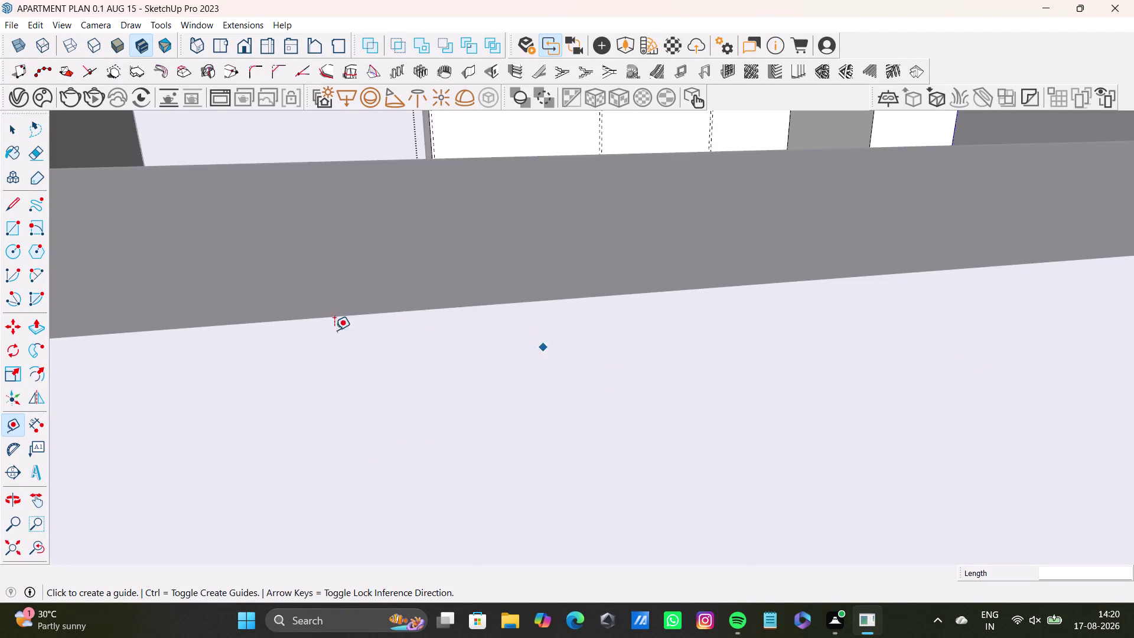
Leave the guide tool and orbit and zoom around to face the wardrobe's front.
scroll(down, 3)
key(space)
middle_drag(469, 237, 452, 432)
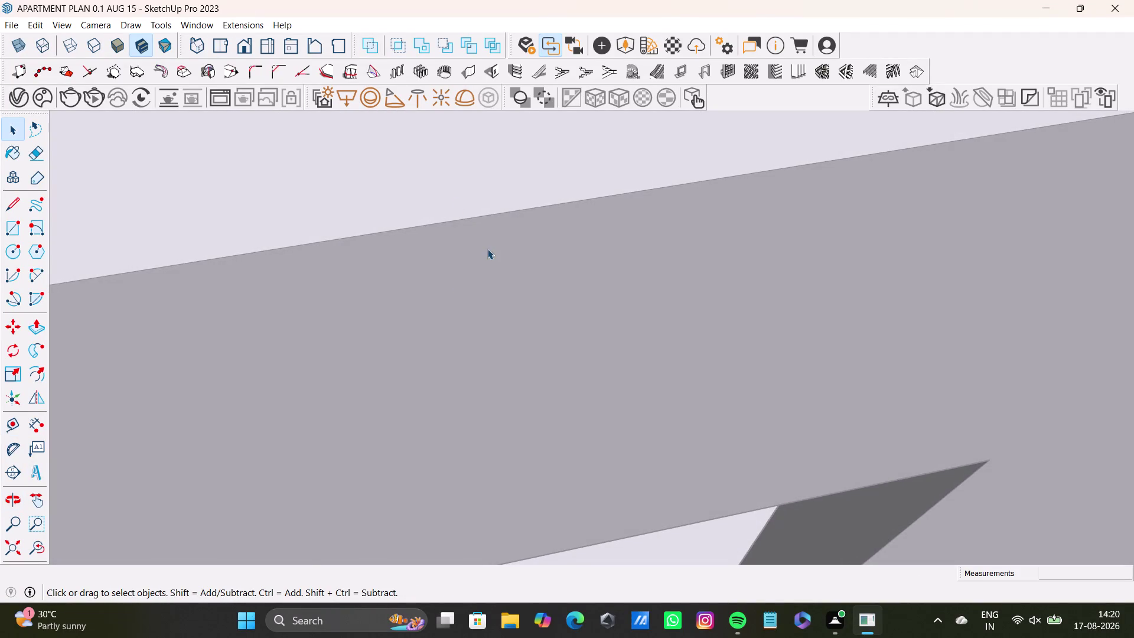
scroll(down, 3)
click(15, 544)
scroll(down, 3)
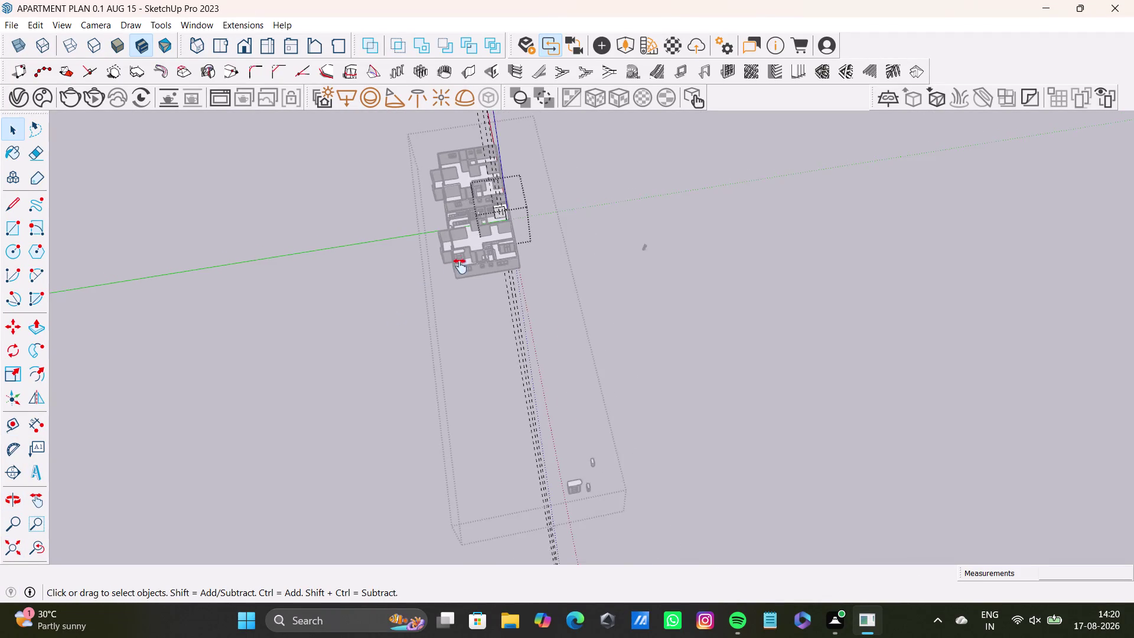
middle_drag(457, 262, 483, 498)
scroll(up, 3)
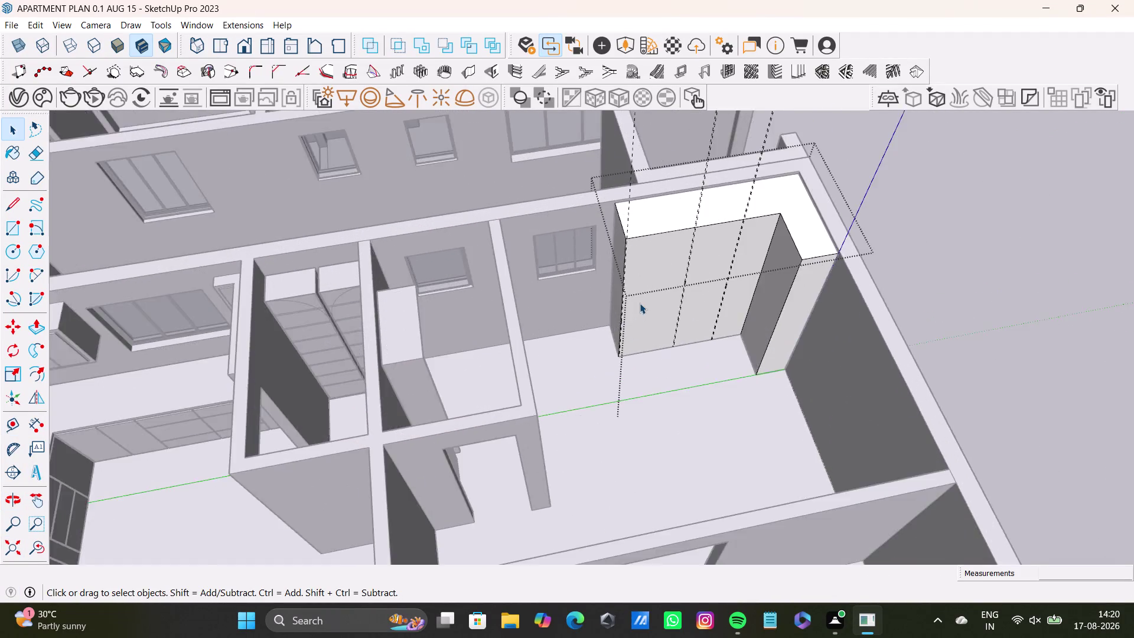
scroll(up, 3)
middle_drag(652, 307, 542, 307)
middle_drag(651, 304, 585, 182)
scroll(up, 3)
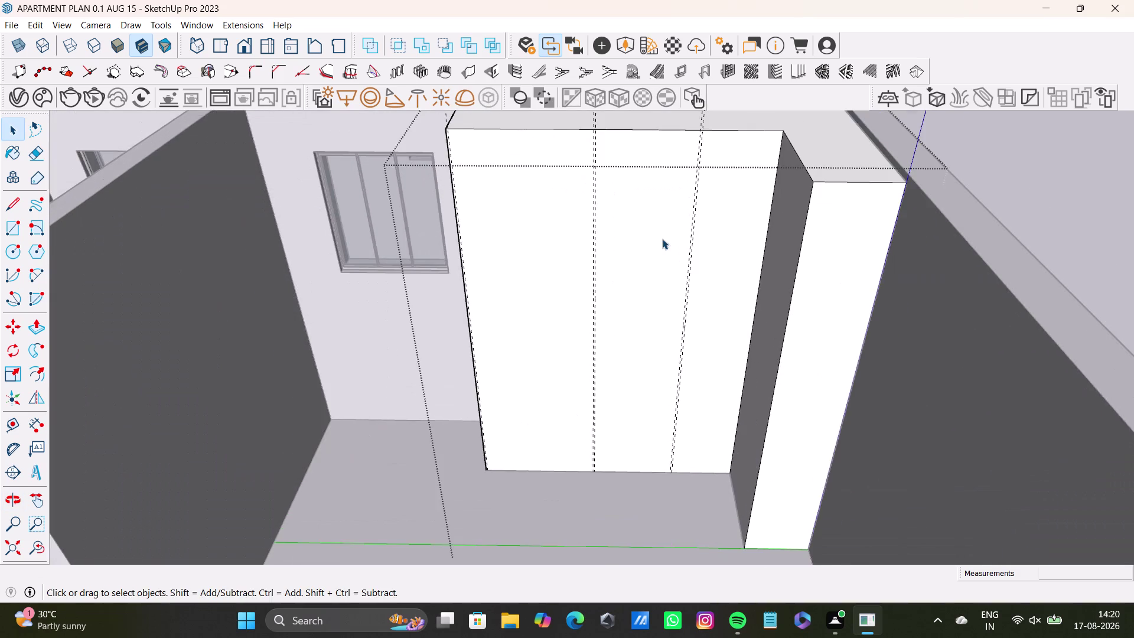
middle_drag(662, 239, 681, 336)
scroll(up, 3)
middle_drag(666, 355, 689, 324)
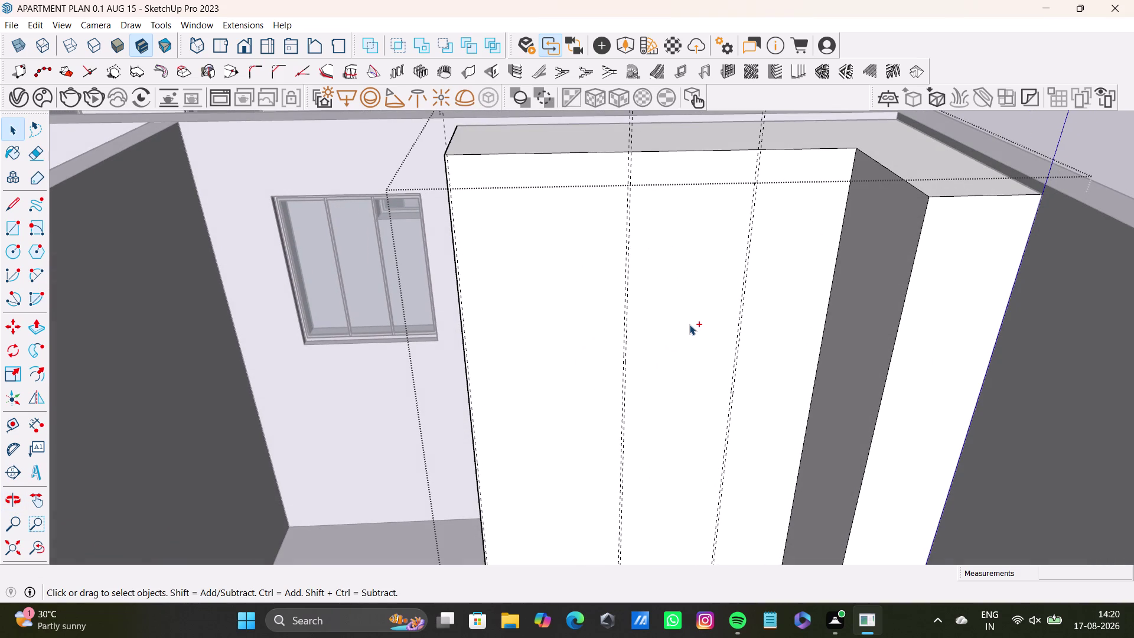
Undo the last five door guide lines on the wardrobe front.
key(ctrl+z)
key(ctrl+z)
key(ctrl+z)
key(ctrl+z)
key(ctrl+z)
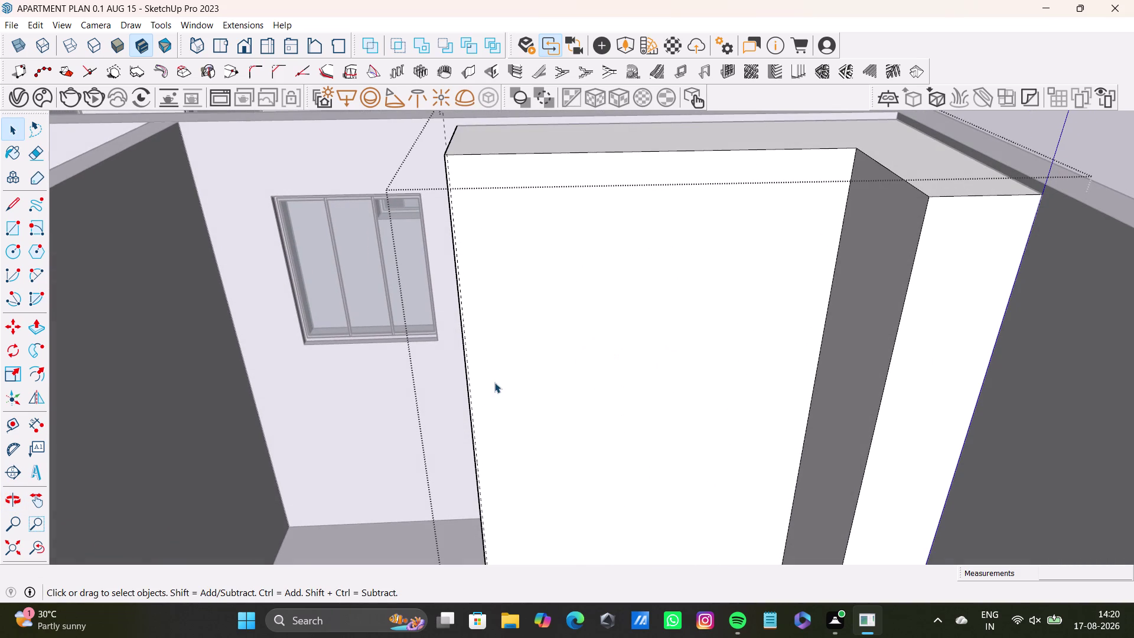
Zoom in close to the wardrobe's left edge.
drag(10, 427, 42, 423)
scroll(up, 3)
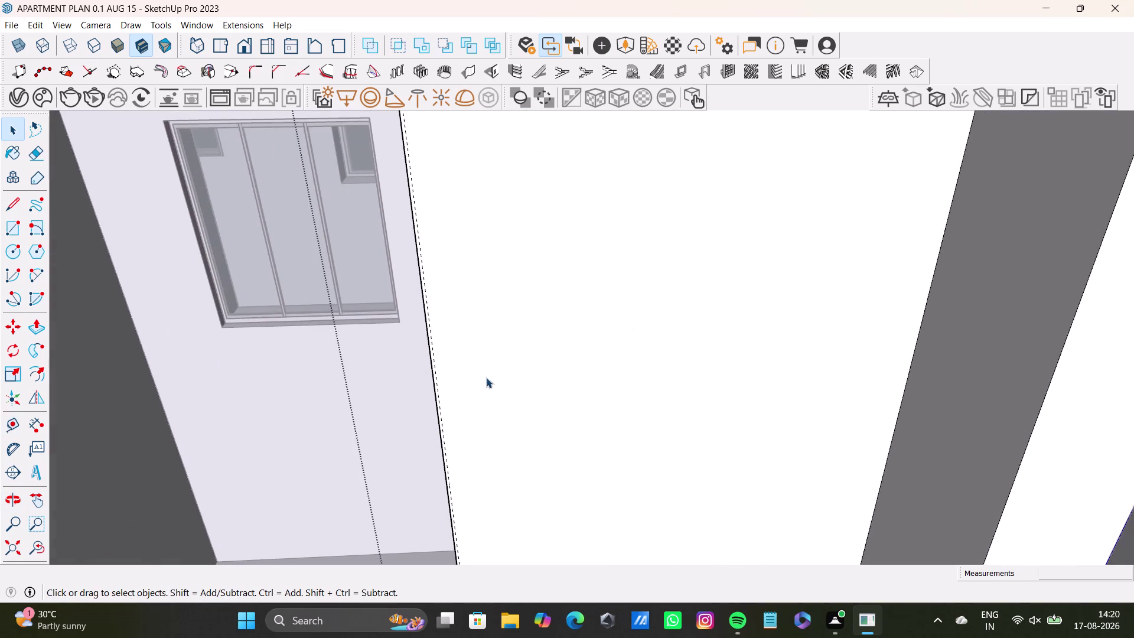
scroll(up, 3)
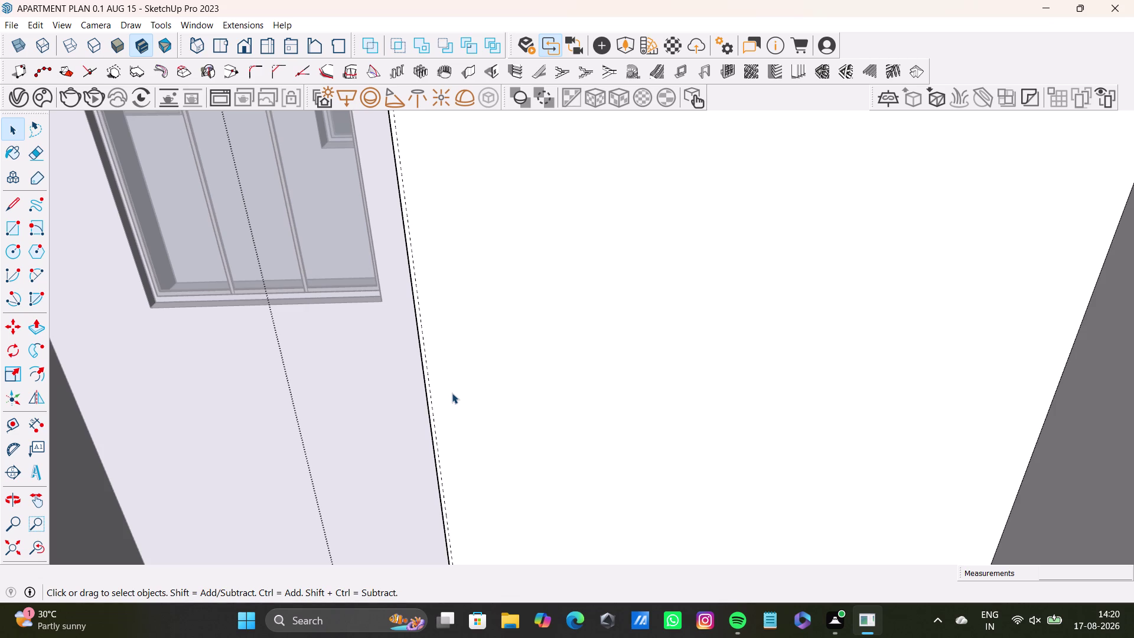
scroll(down, 3)
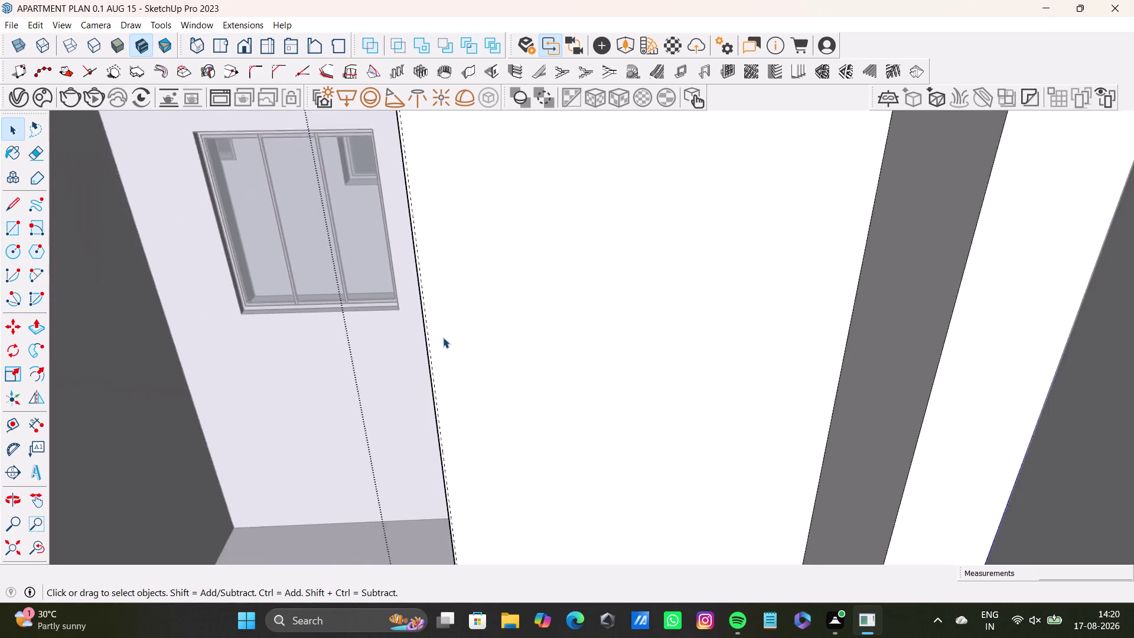
scroll(down, 3)
middle_drag(461, 350, 490, 362)
scroll(up, 3)
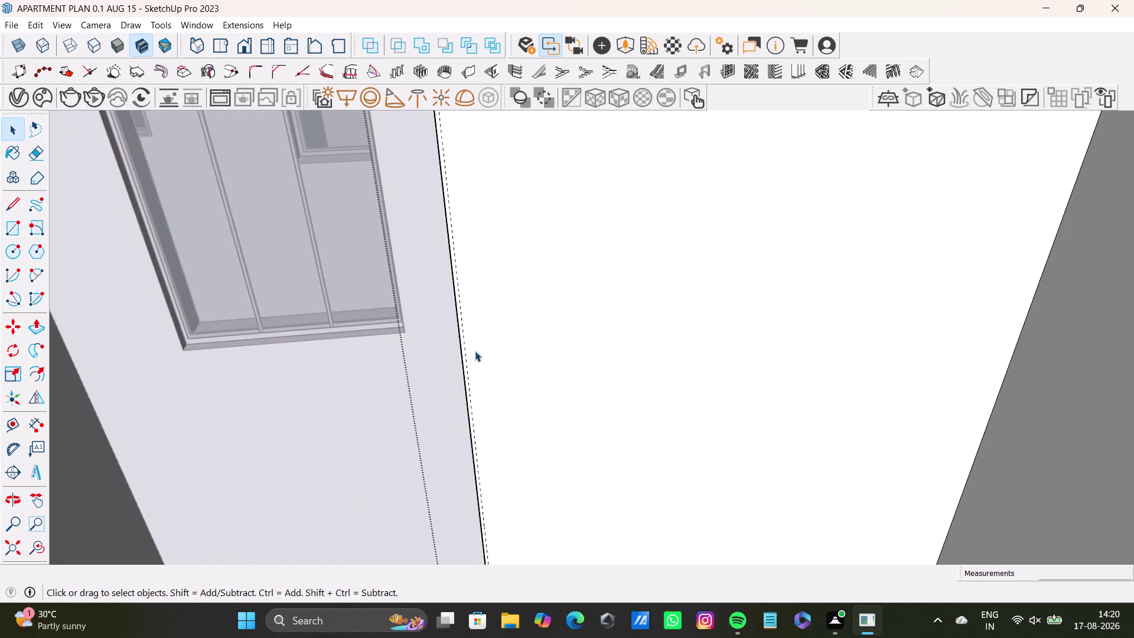
With Tape Measure, place a vertical guide on the front face from the left edge.
key(t)
click(464, 373)
scroll(down, 3)
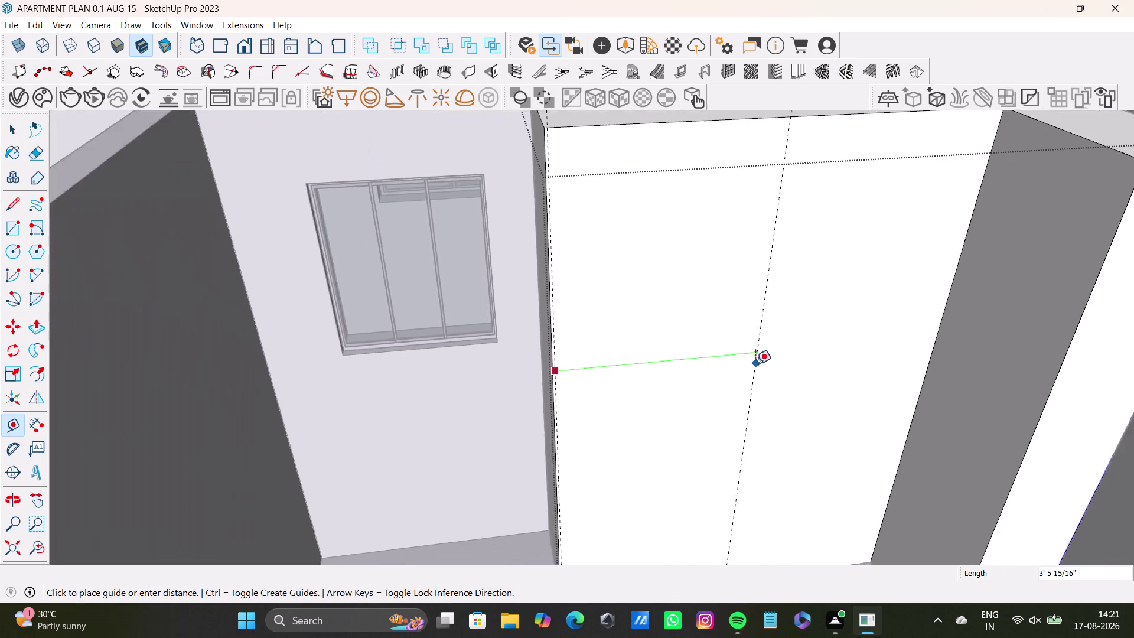
scroll(down, 3)
middle_drag(761, 366, 703, 377)
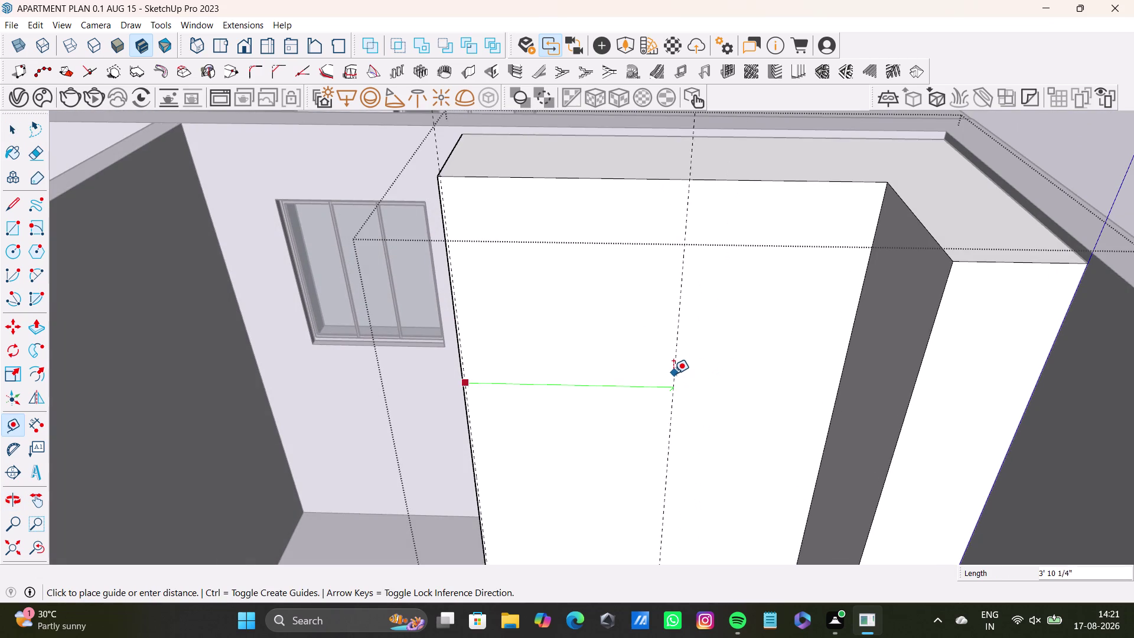
click(672, 373)
Offset a guide 0.5" in from the wardrobe front's right edge.
click(838, 386)
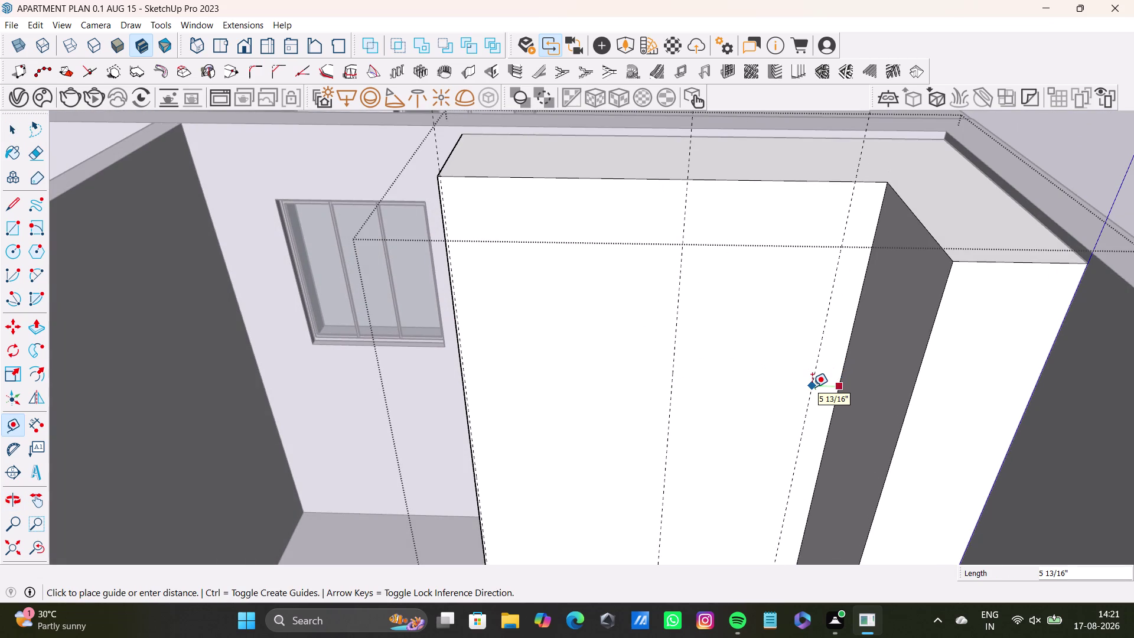
text(0,)
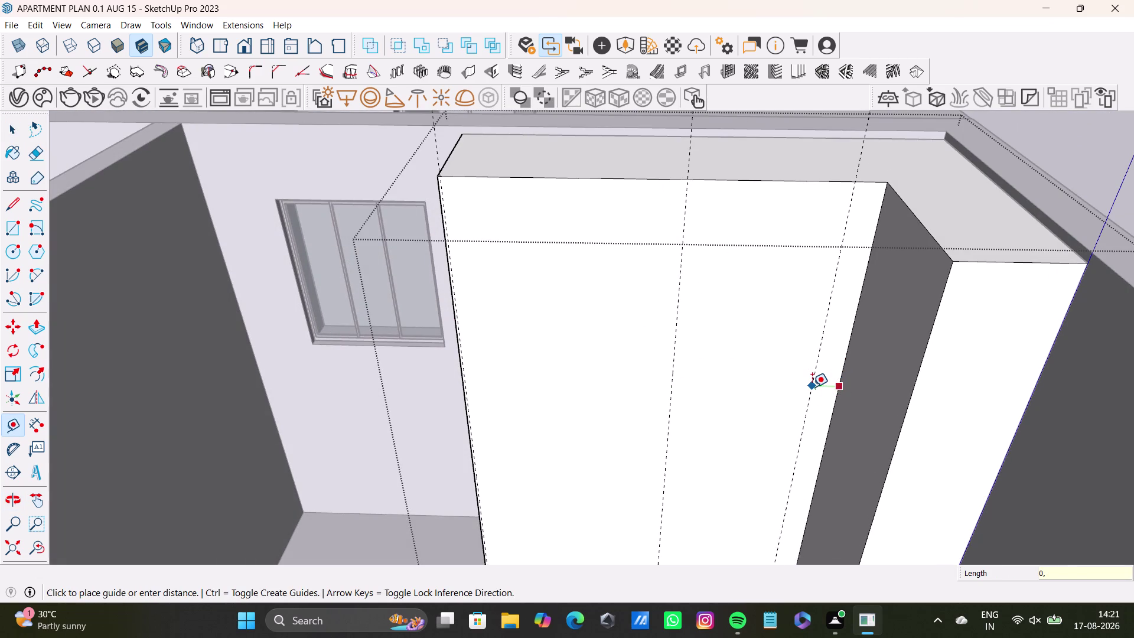
key(BackSpace)
text(.5)
key(shift+quotedbl)
key(Return)
Orbit around the wardrobe and undo the last two guide operations.
middle_drag(757, 345, 772, 312)
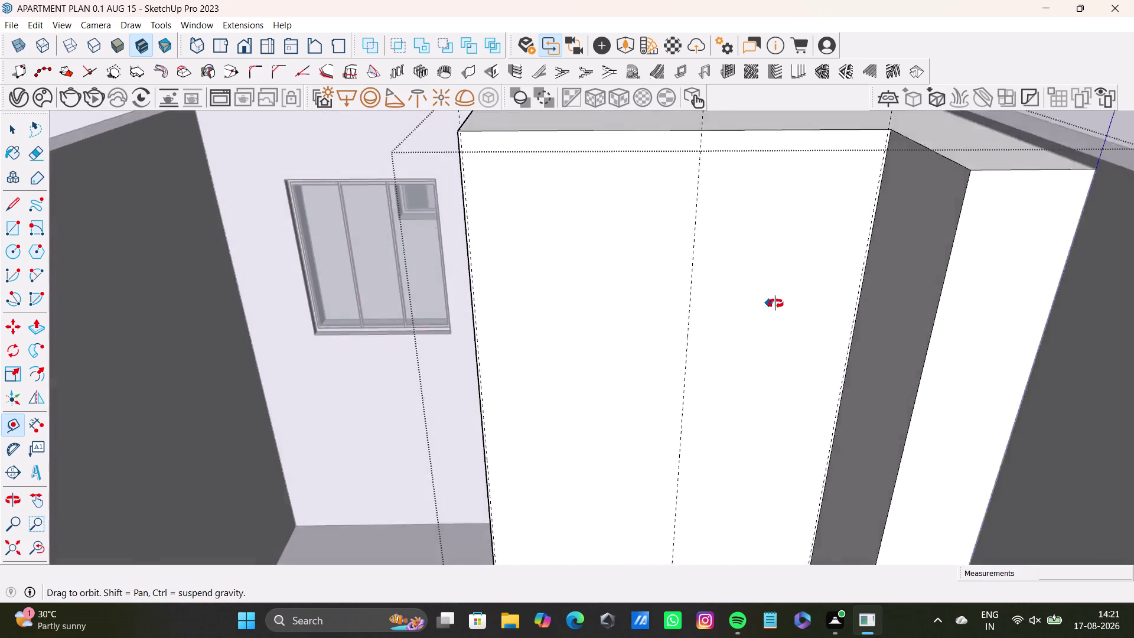
middle_drag(772, 313, 760, 322)
scroll(down, 3)
middle_drag(725, 321, 677, 279)
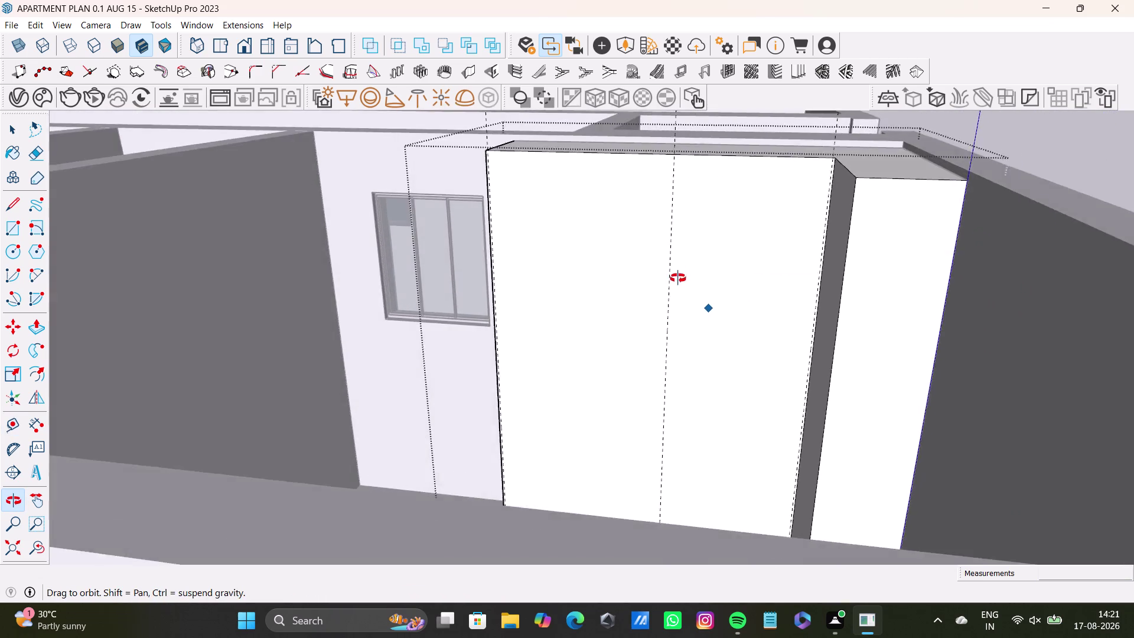
middle_drag(678, 280, 663, 294)
key(ctrl+z)
key(ctrl+z)
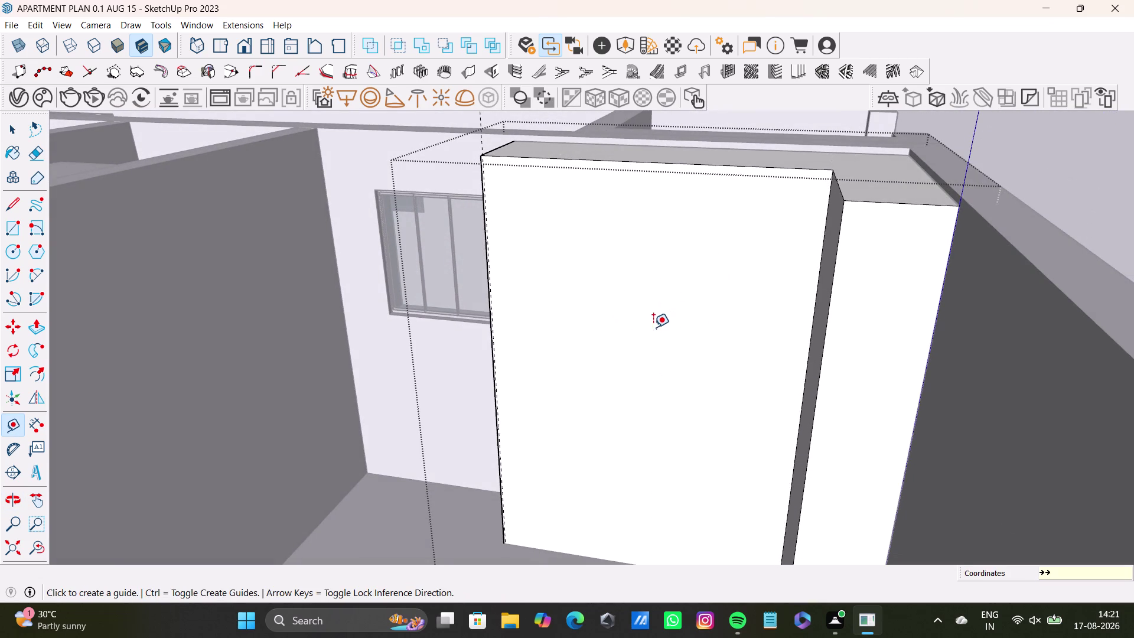
scroll(up, 3)
Pull a new guide in from the wardrobe's left edge and check it on the front.
drag(495, 353, 503, 354)
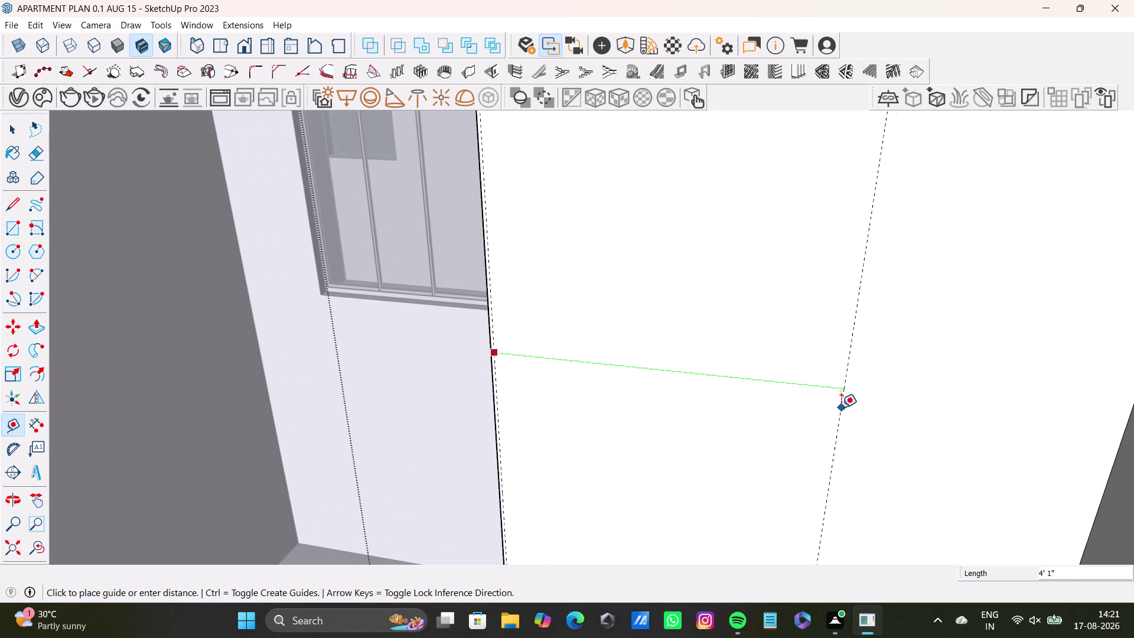
scroll(down, 3)
scroll(down, 3)
middle_drag(768, 407, 699, 327)
middle_drag(703, 343, 723, 405)
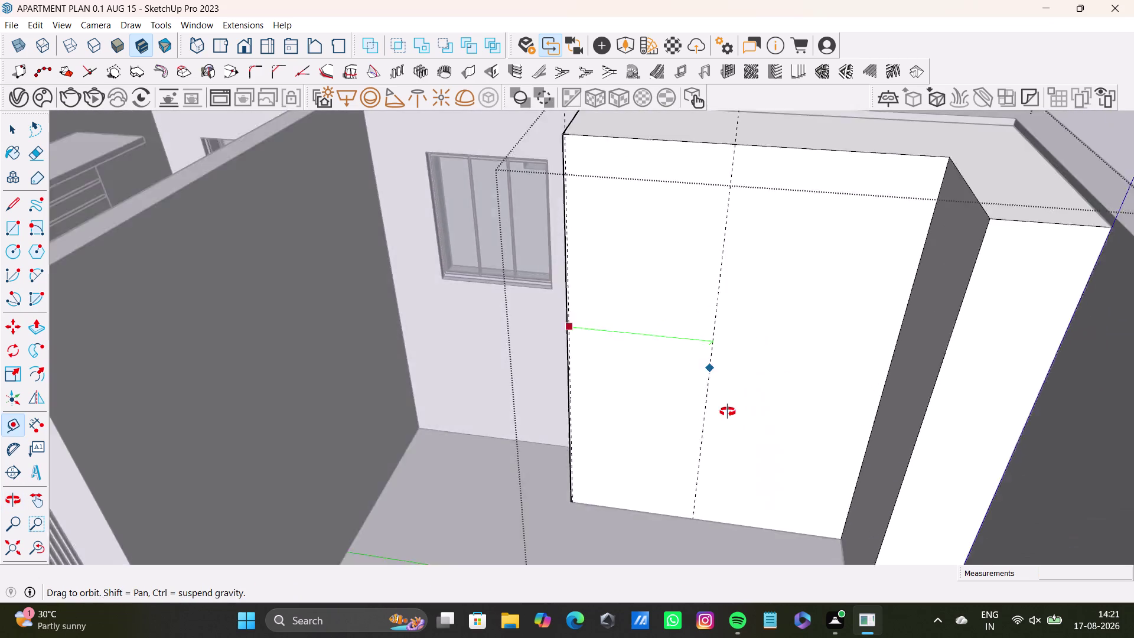
middle_drag(723, 405, 686, 392)
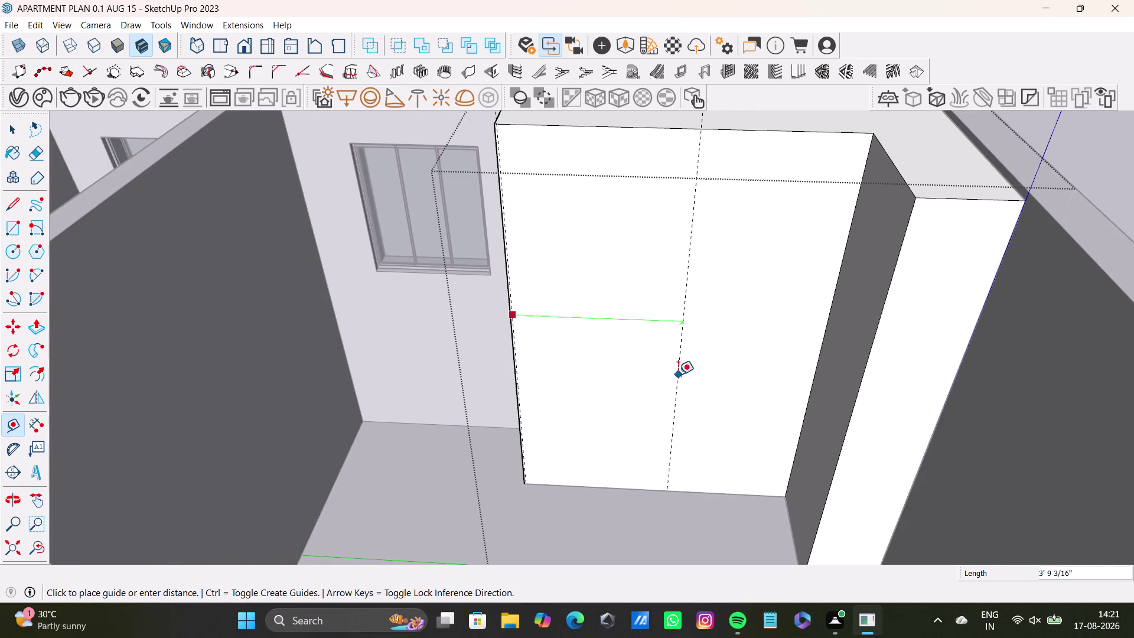
click(677, 374)
Place a final guide 0.5" inside the right edge of the wardrobe front.
click(815, 377)
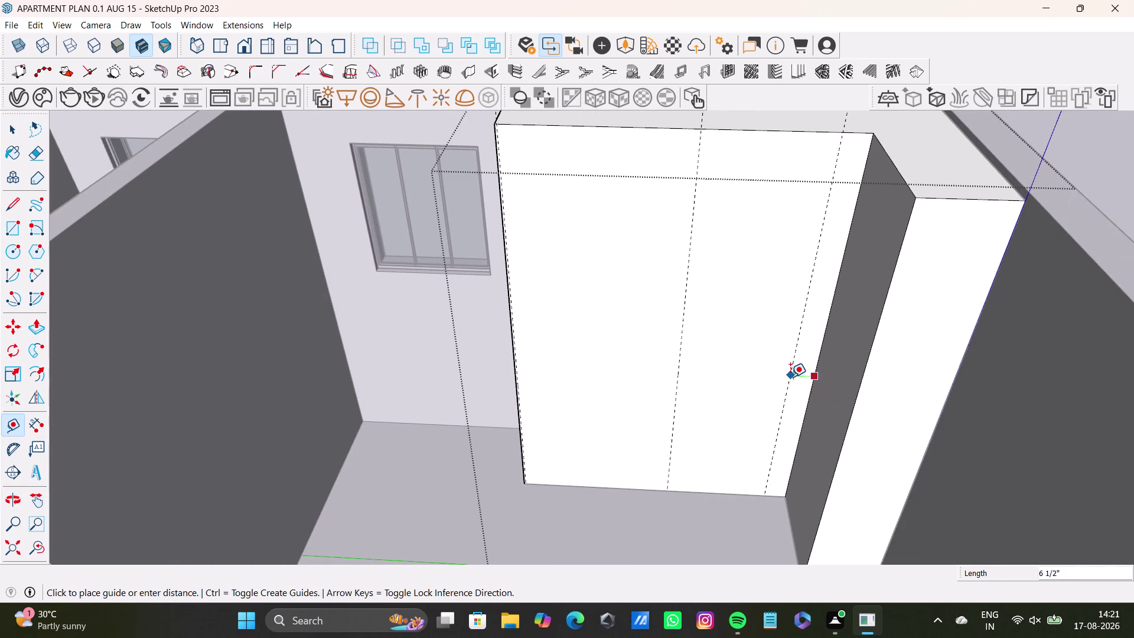
text(0.5)
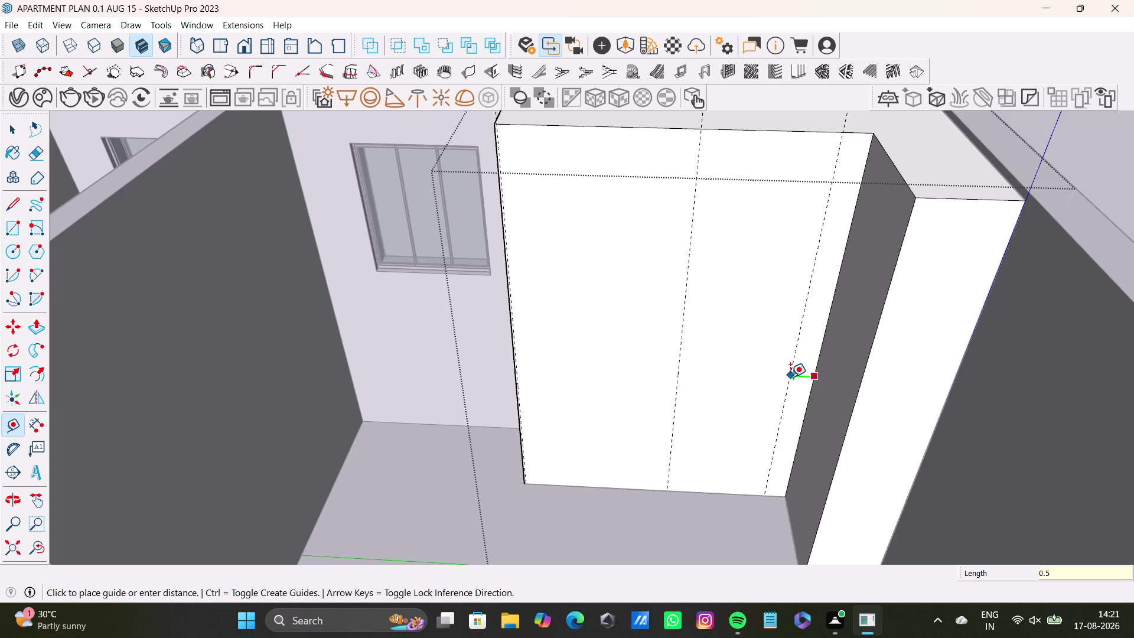
text(")
key(Return)
key(space)
middle_drag(790, 377, 896, 391)
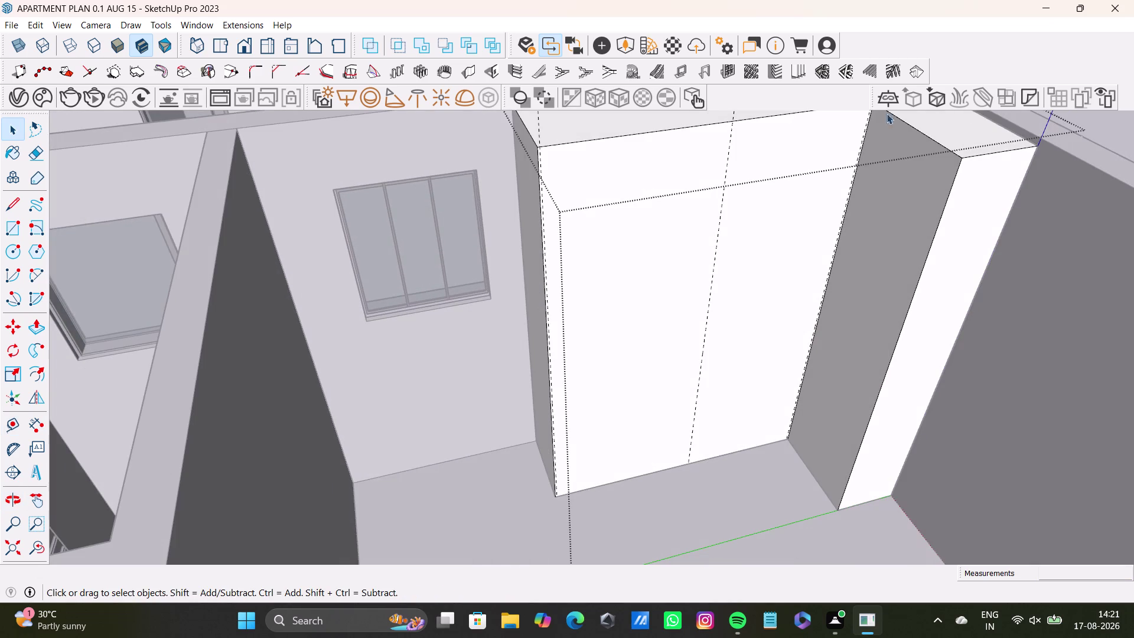
Orbit and zoom in to the wardrobe's top corner edge.
scroll(up, 3)
middle_drag(815, 292, 780, 354)
middle_drag(770, 373, 819, 381)
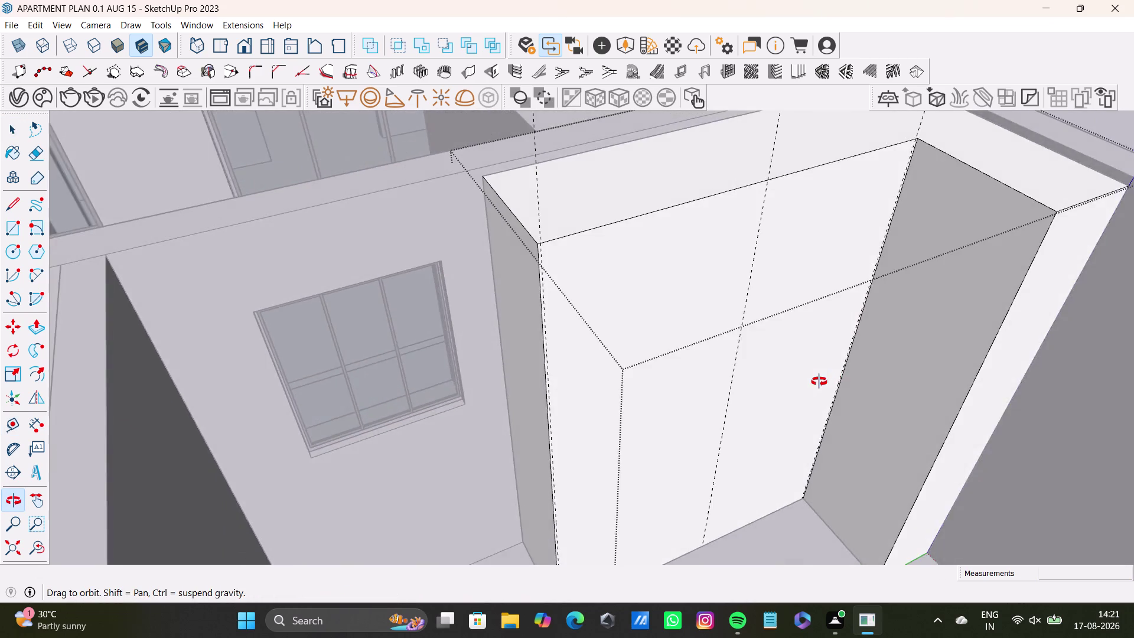
middle_drag(819, 381, 709, 385)
middle_drag(708, 388, 773, 406)
scroll(up, 3)
middle_drag(823, 232, 708, 294)
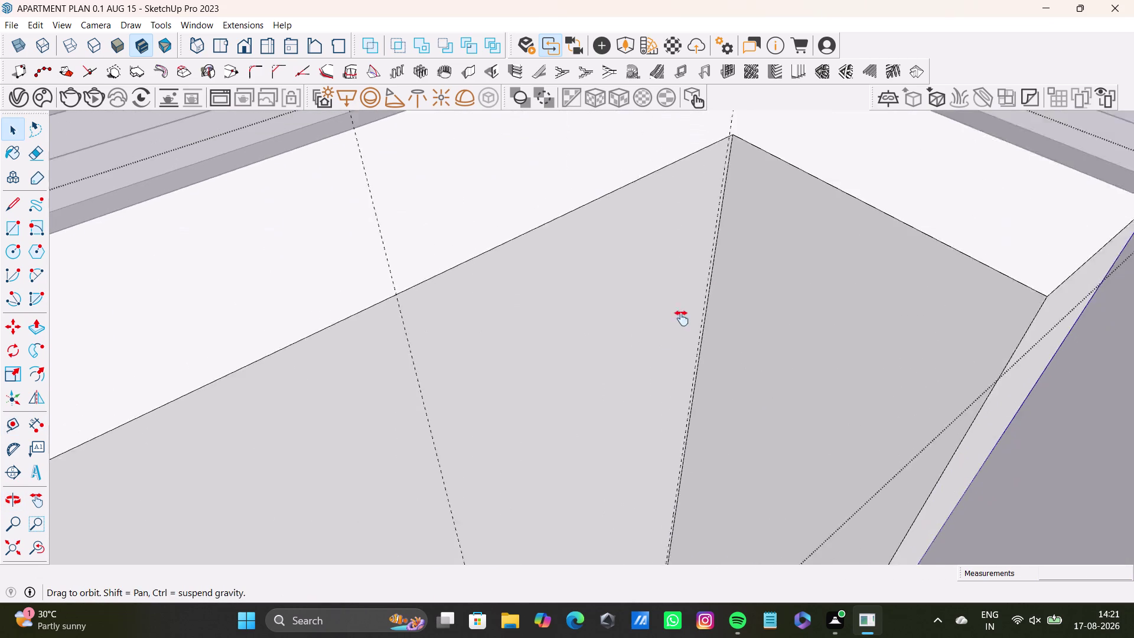
middle_drag(707, 294, 664, 337)
scroll(up, 3)
middle_click(693, 320)
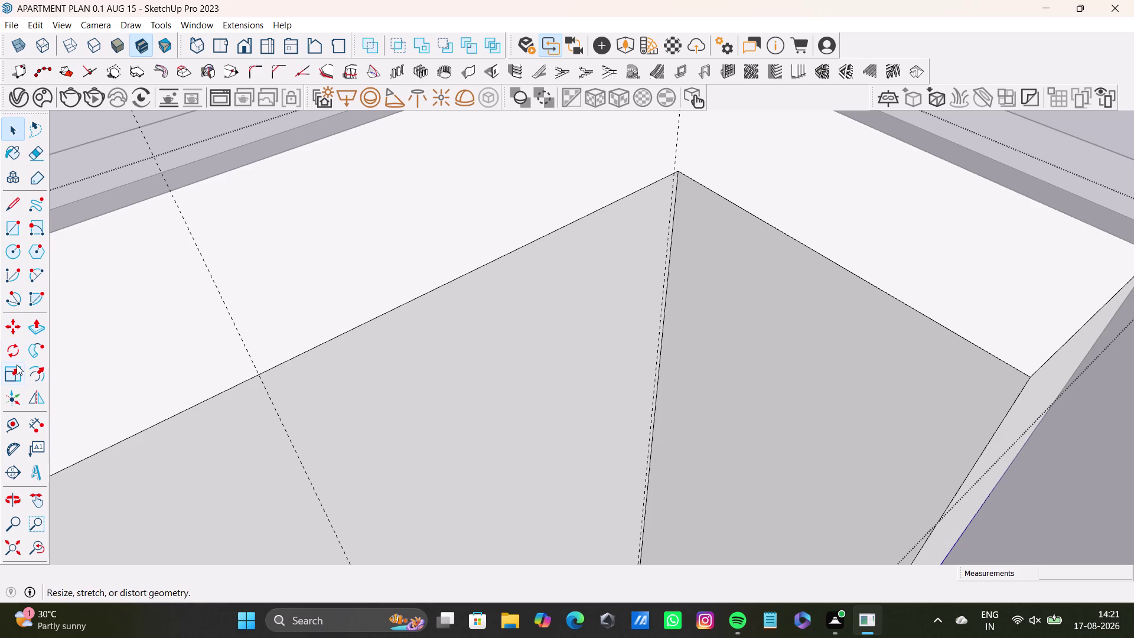
drag(11, 418, 18, 418)
scroll(up, 3)
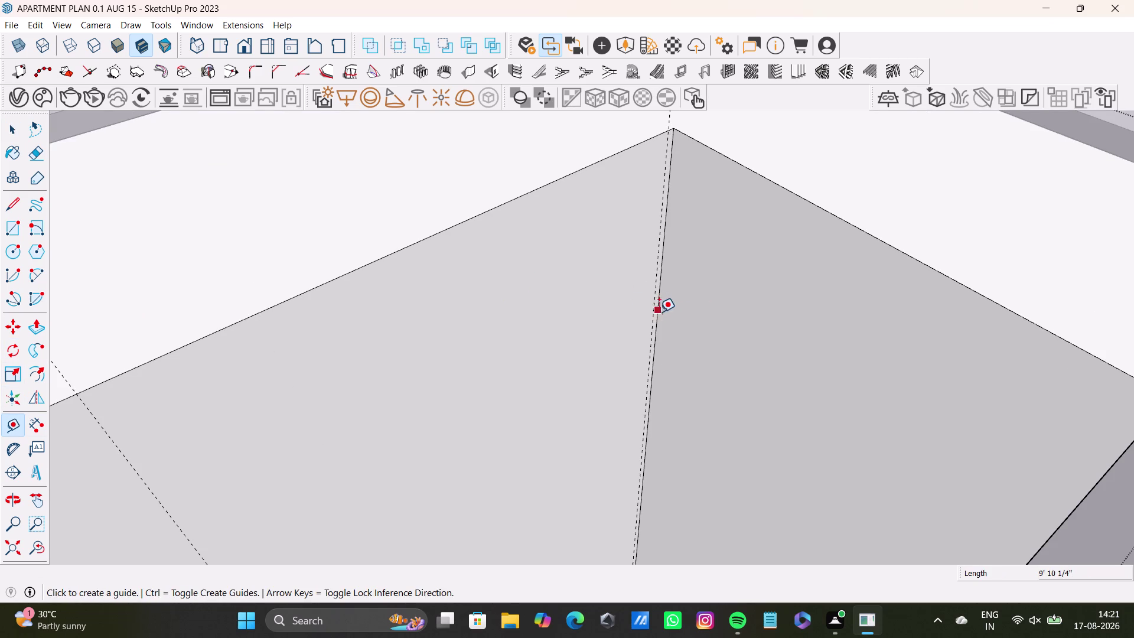
Place a 0.5" guide from the corner edge, then undo it.
click(657, 311)
text(0)
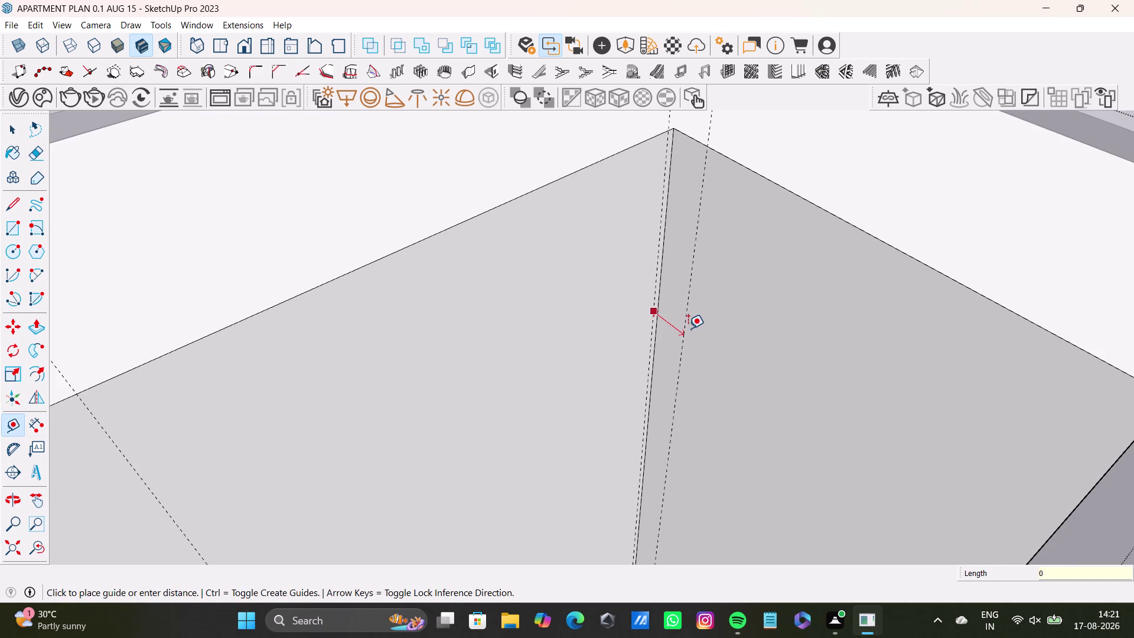
text(.5)
key(shift+quotedbl)
key(Return)
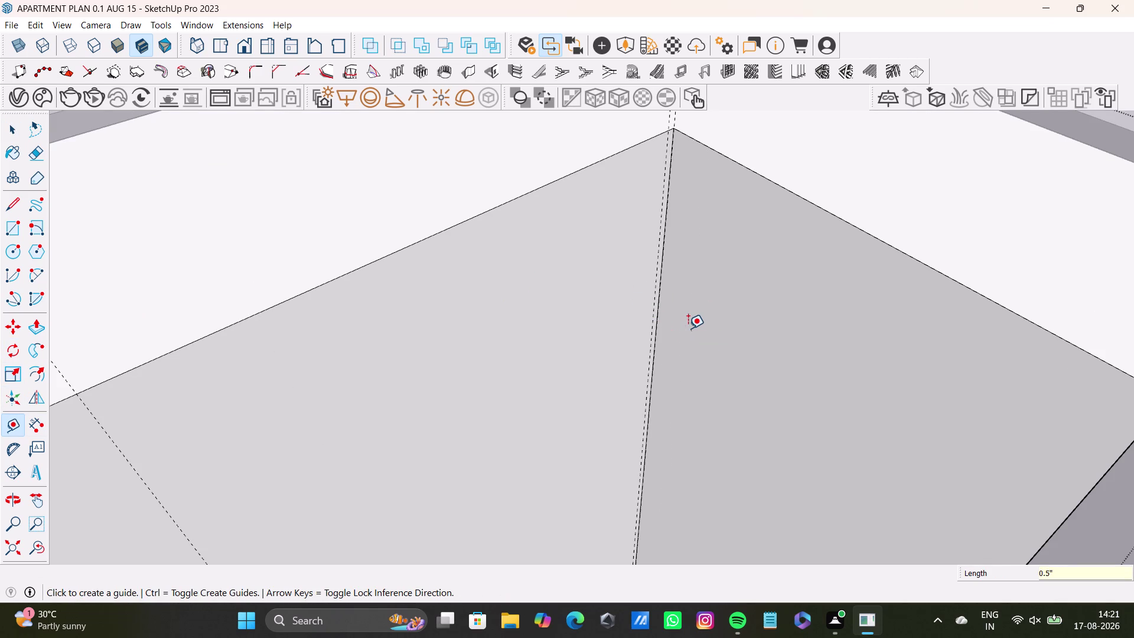
key(ctrl+z)
Pull a new guide 0.5" off the same corner edge.
scroll(up, 3)
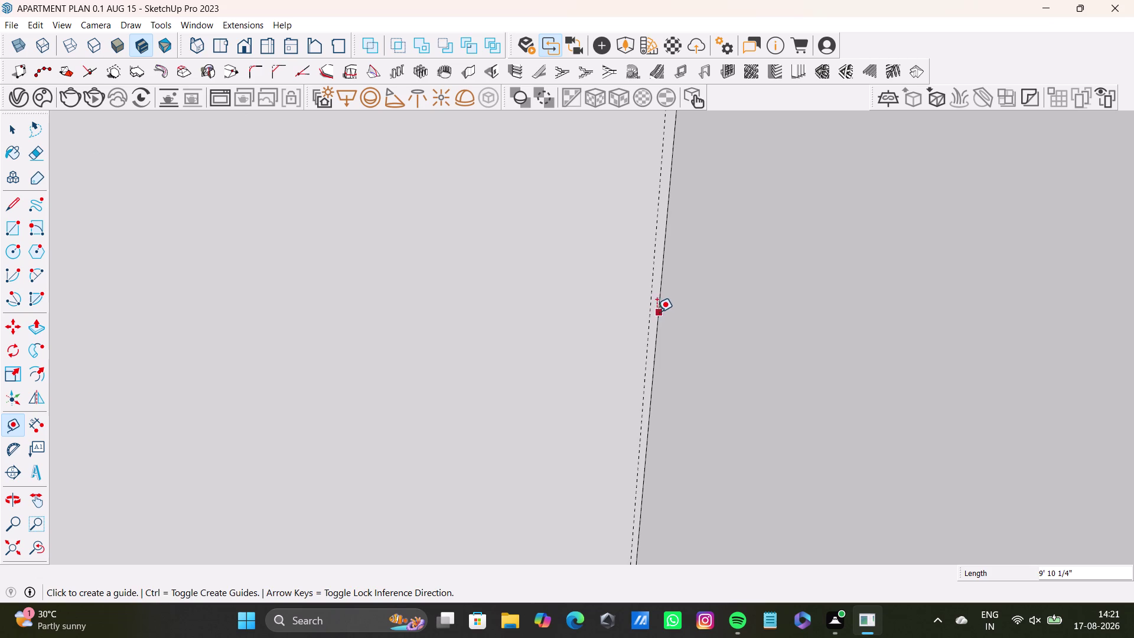
drag(656, 314, 667, 317)
text(0.)
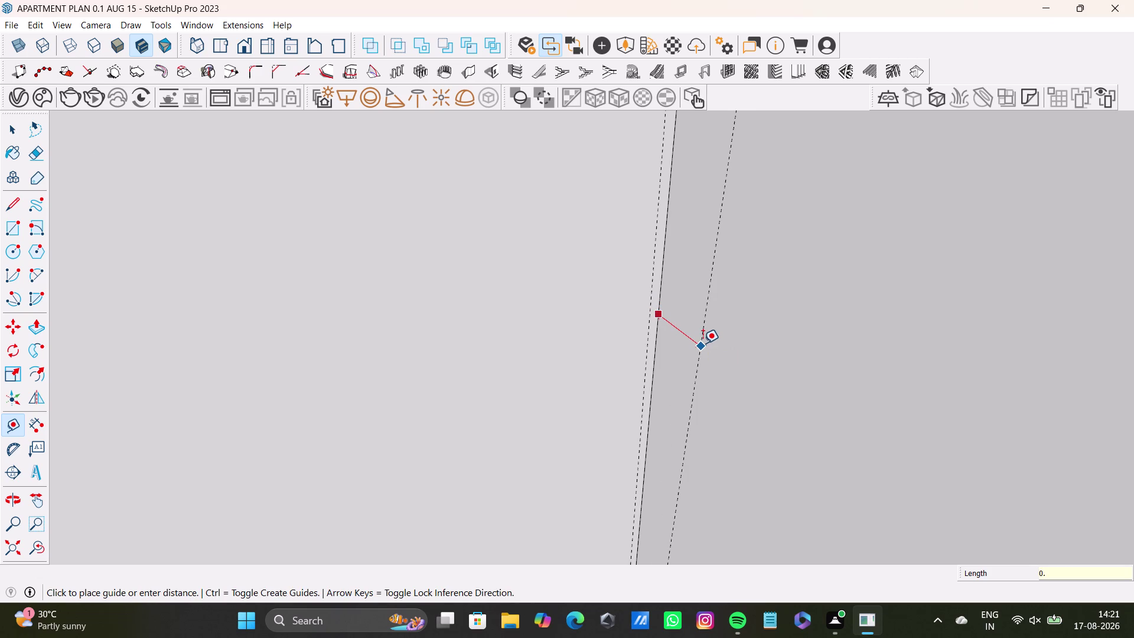
text(5)
key(shift+quotedbl)
key(Return)
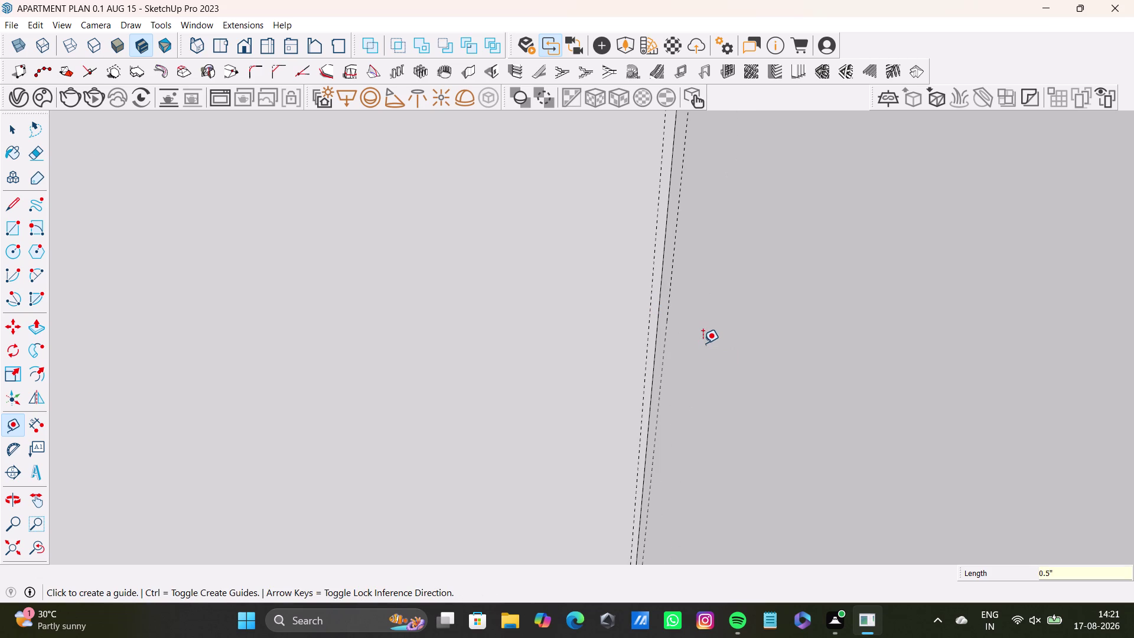
scroll(down, 3)
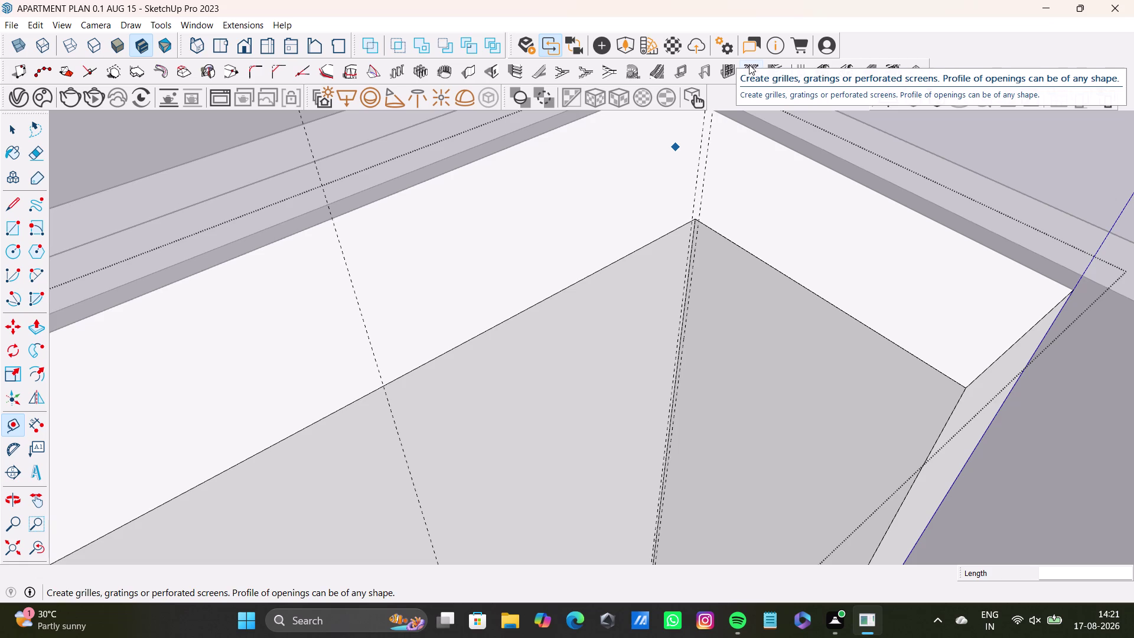
Orbit around the wardrobe top toward its far side edge.
scroll(down, 3)
middle_drag(793, 383, 793, 369)
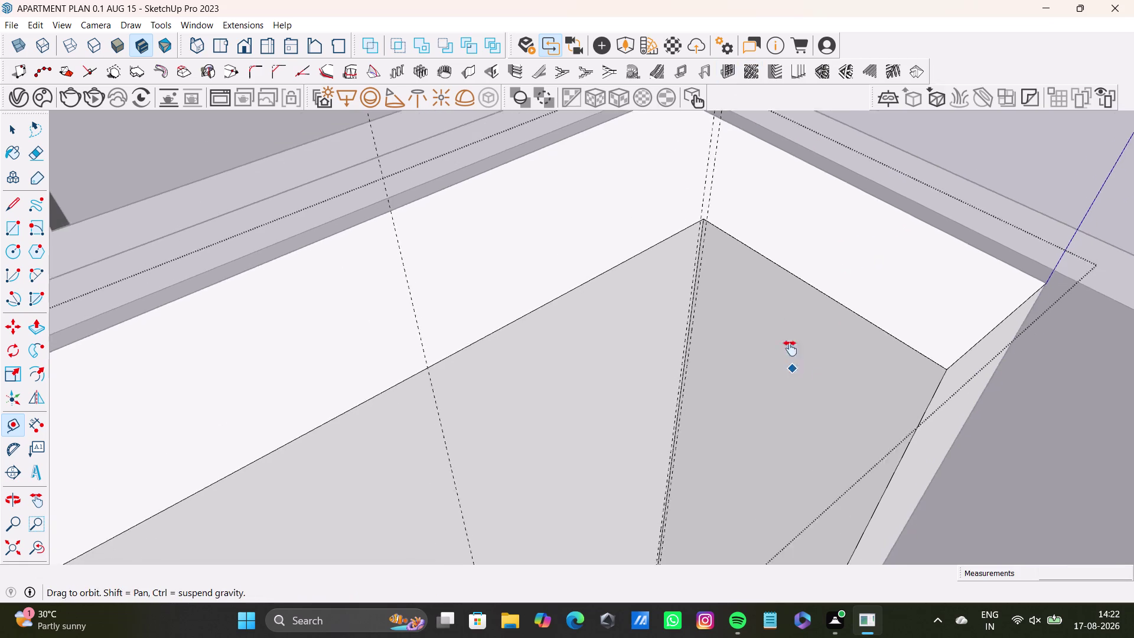
middle_drag(792, 369, 786, 320)
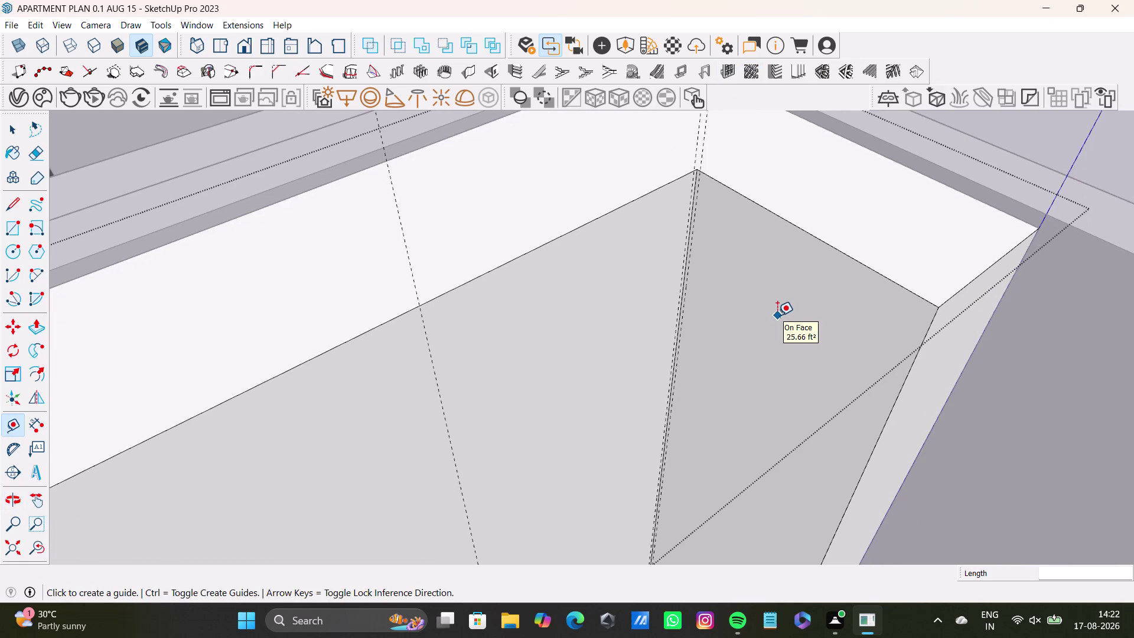
middle_drag(766, 365, 835, 361)
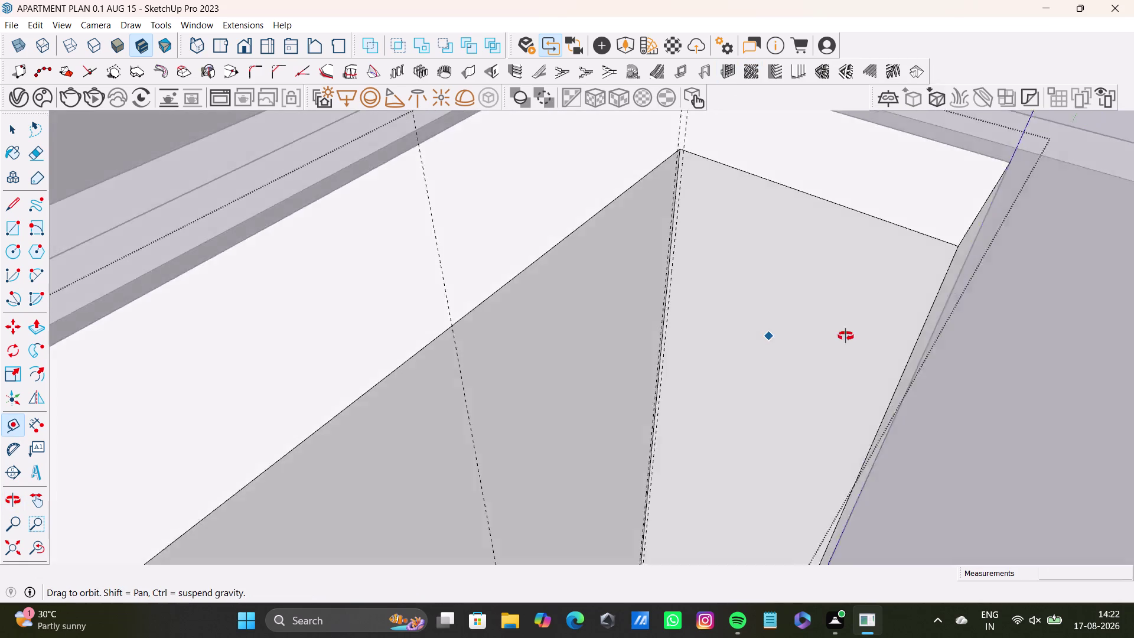
middle_drag(836, 362, 842, 286)
scroll(up, 3)
Drag a 0.5" guide off the far side edge, then return to Select.
drag(904, 329, 898, 328)
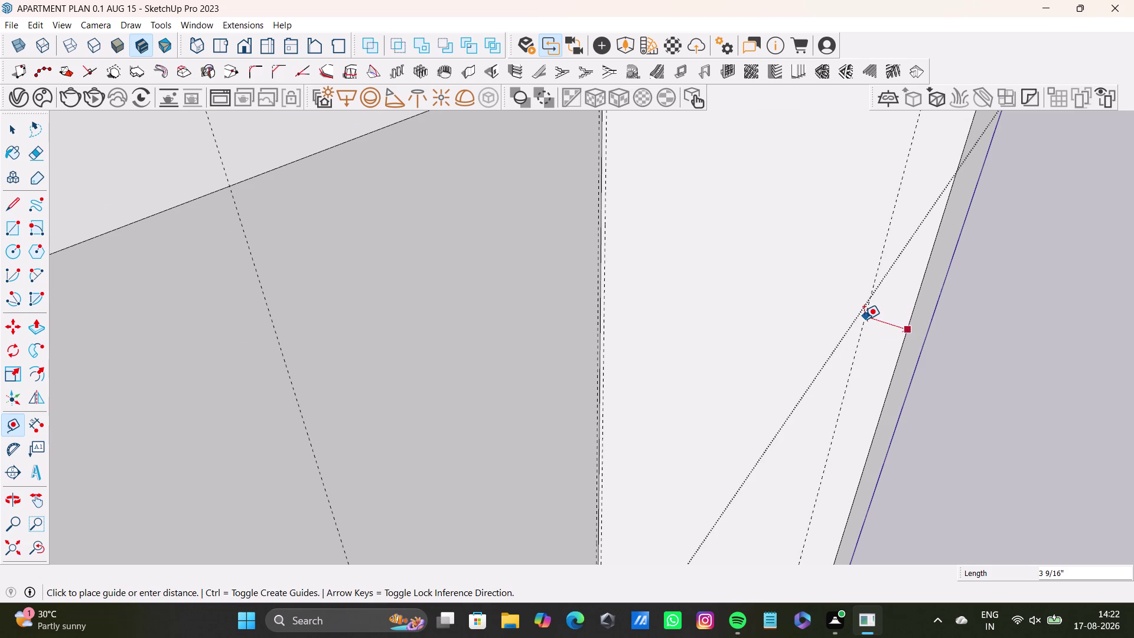
text(0.5)
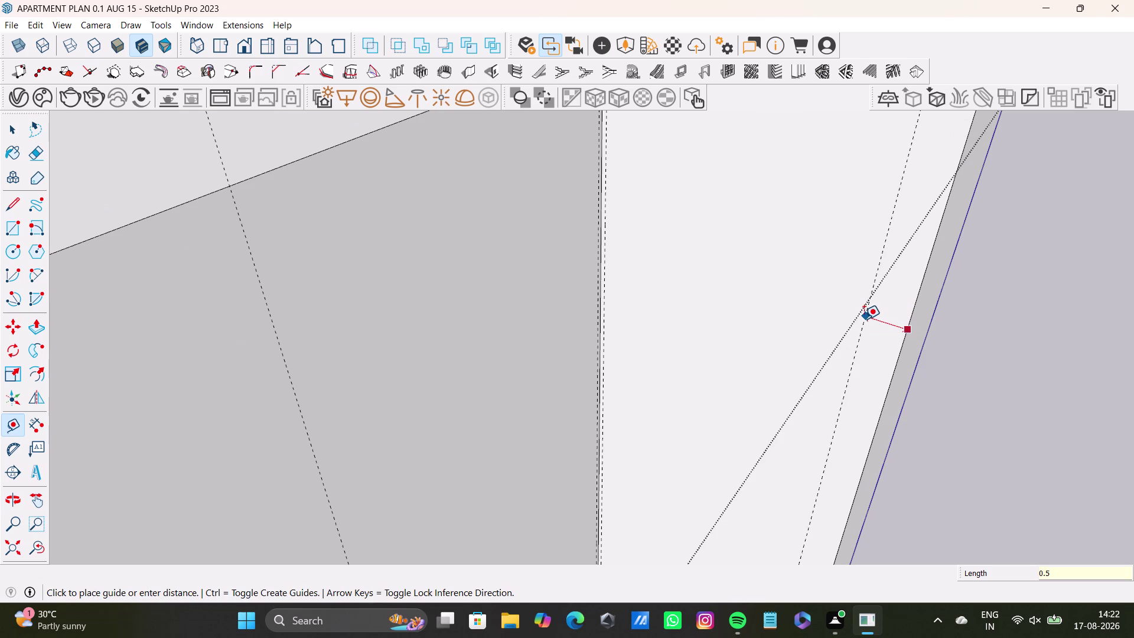
key(shift+quotedbl)
key(Return)
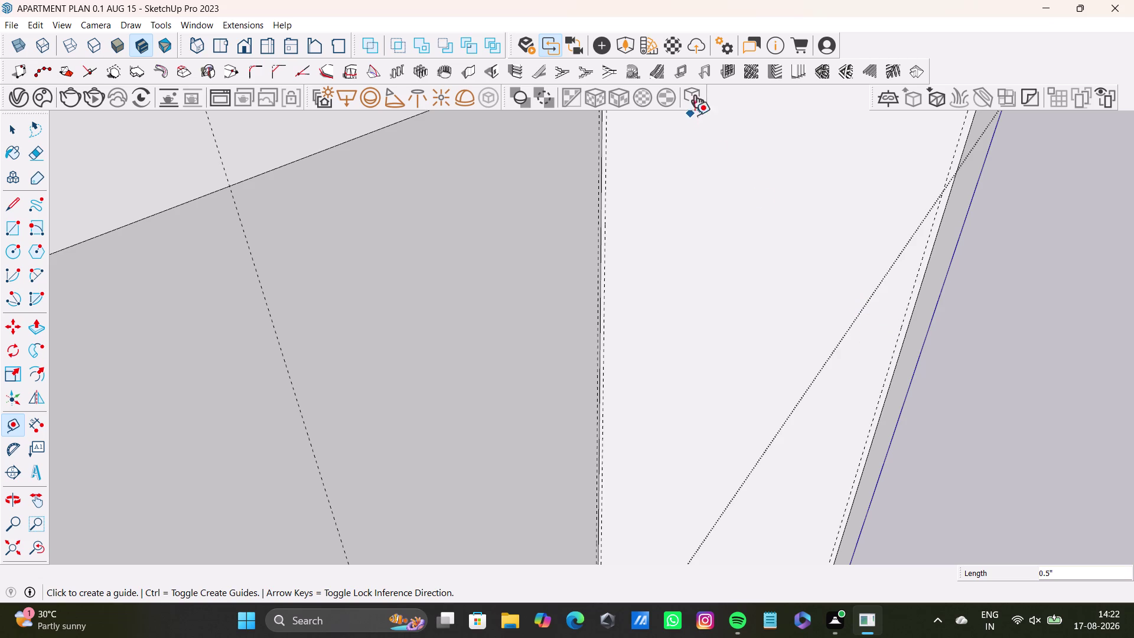
key(space)
scroll(down, 3)
middle_drag(712, 296, 609, 333)
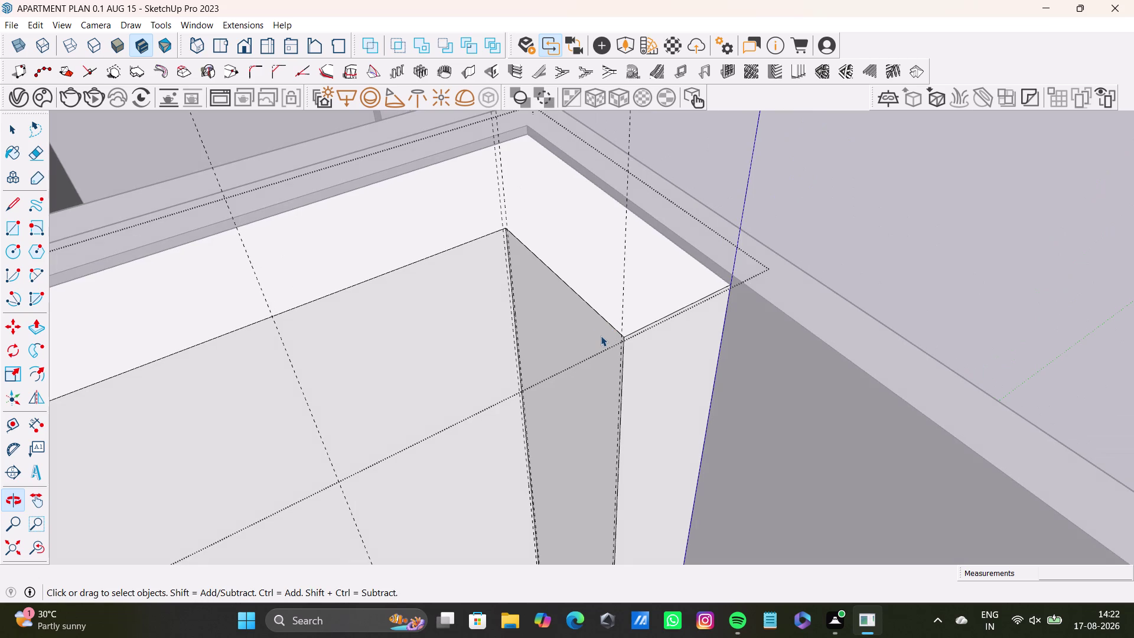